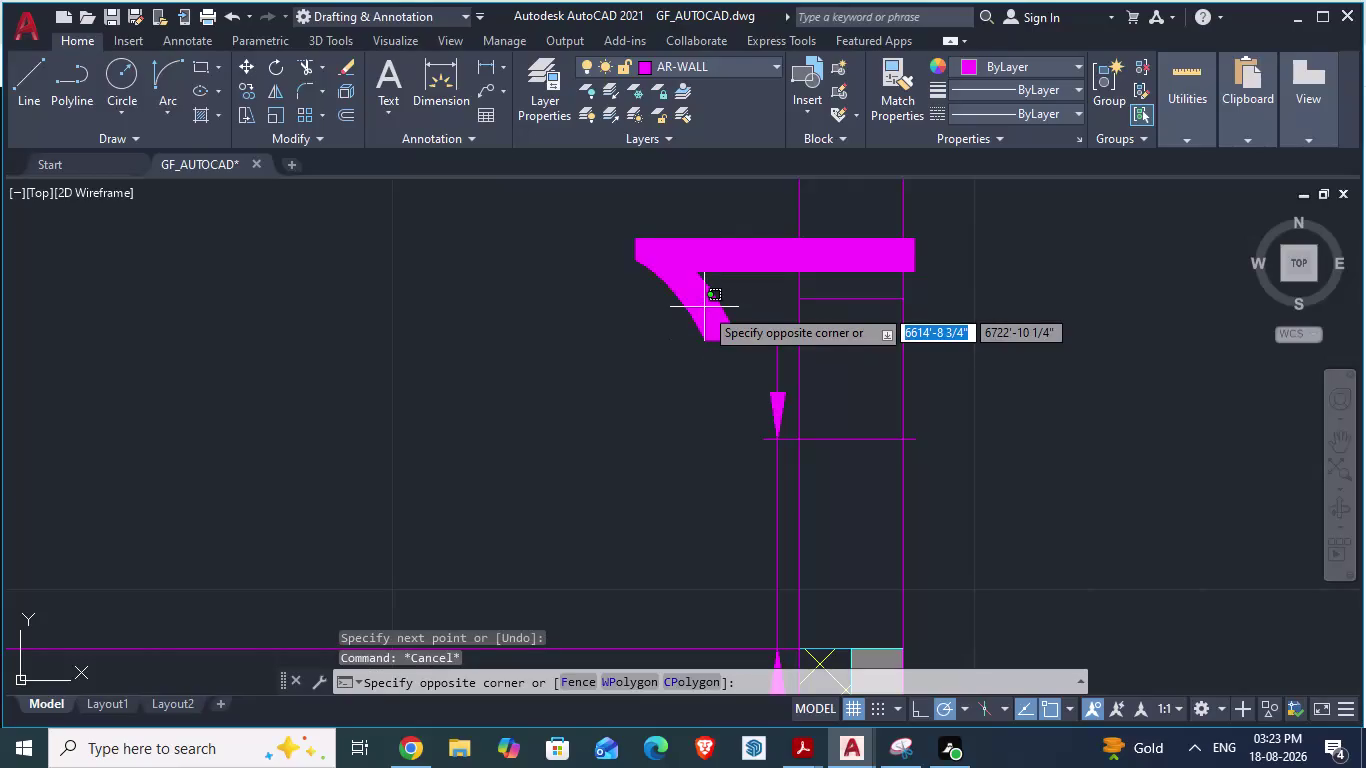
Erase the door swing arc, then the short stray line across the wall opening.
key(Escape)
click(775, 417)
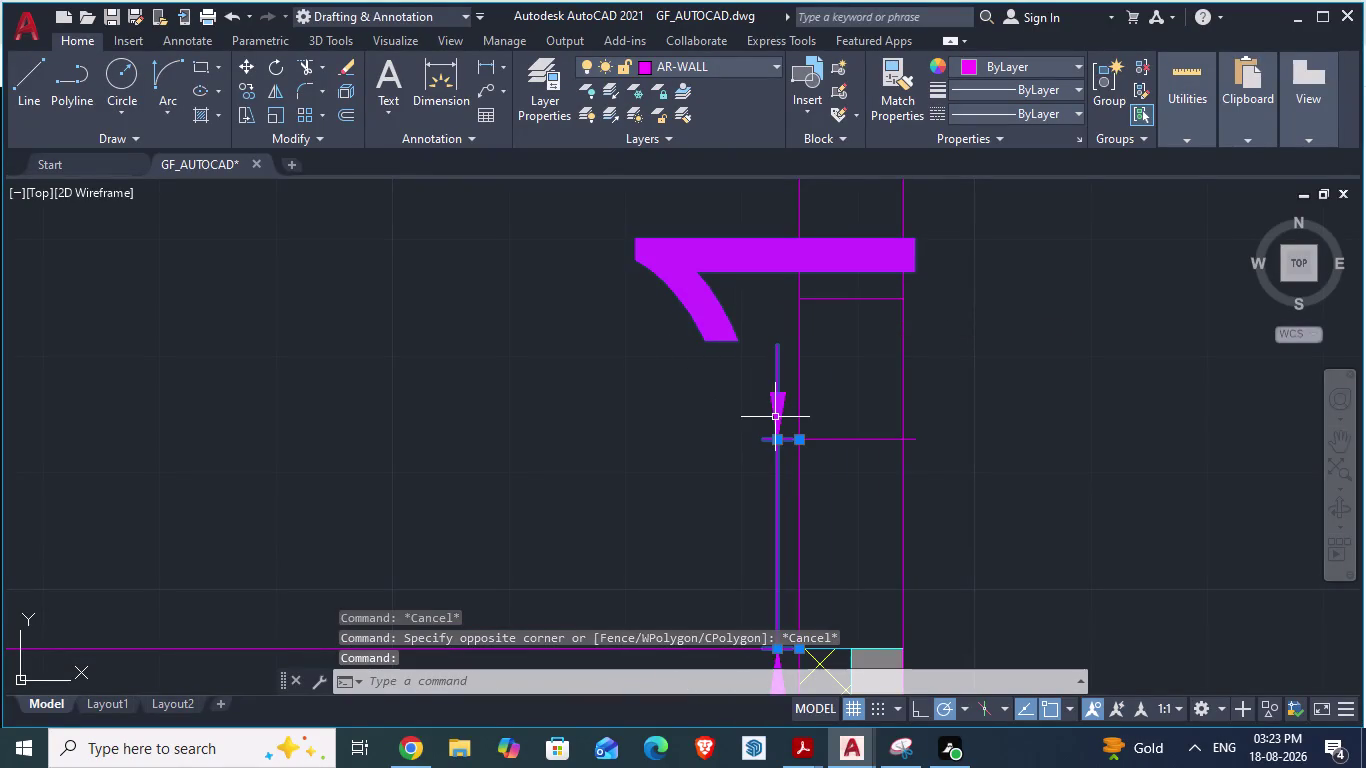
key(Delete)
scroll(down, 3)
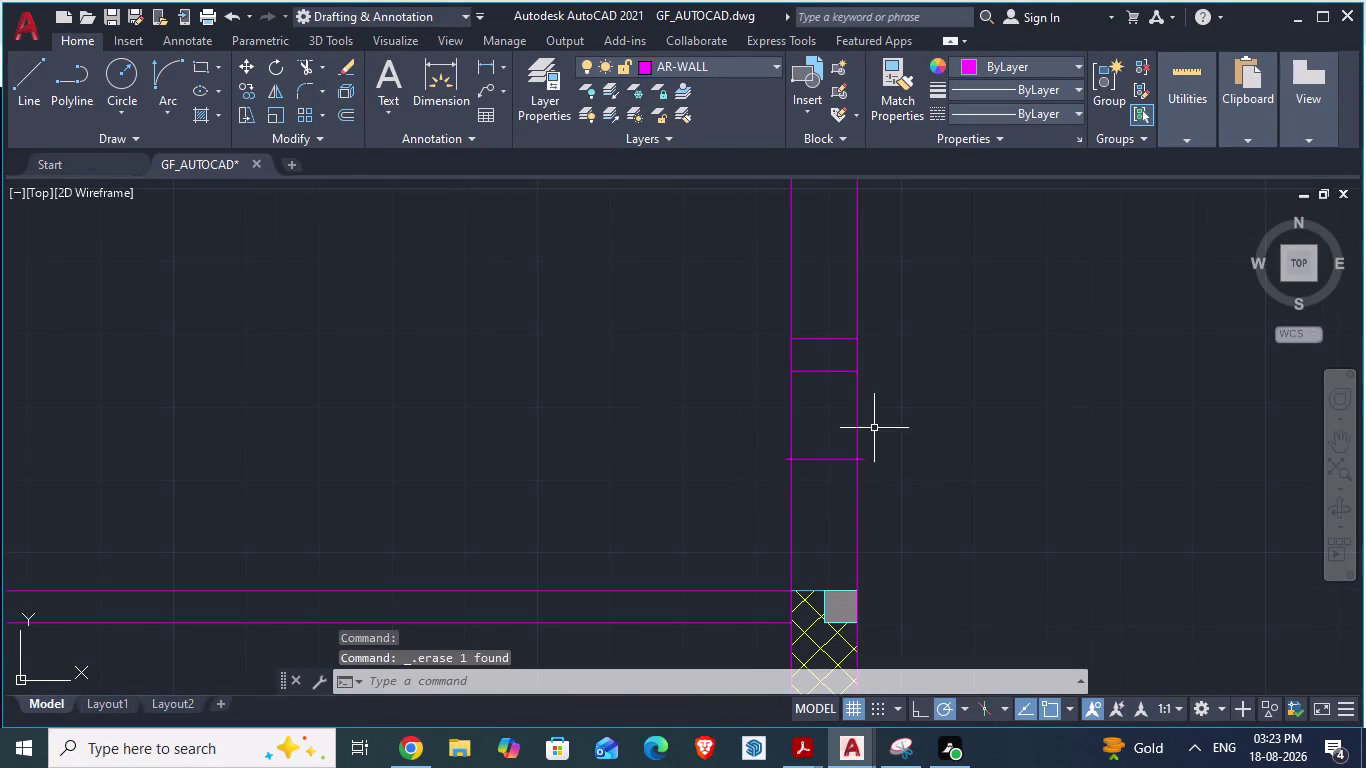
scroll(up, 3)
click(812, 369)
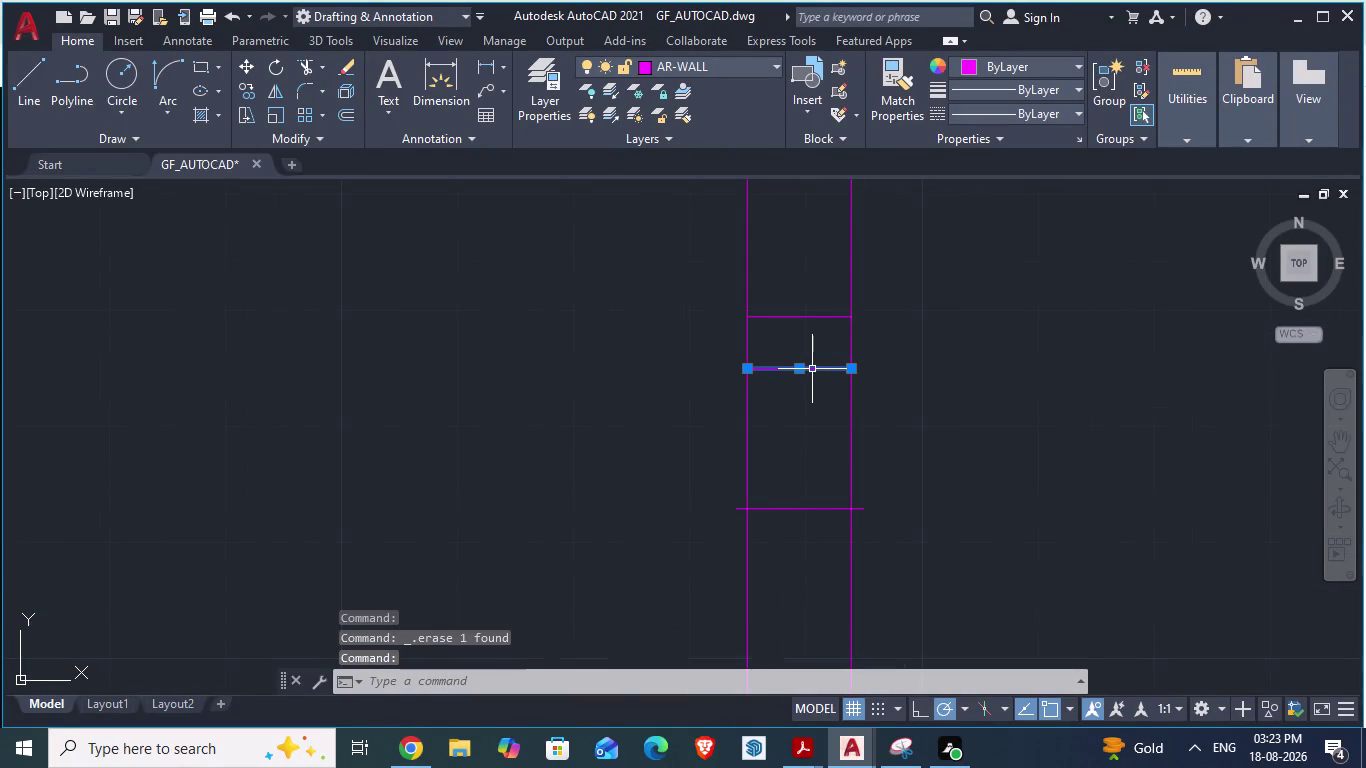
key(Delete)
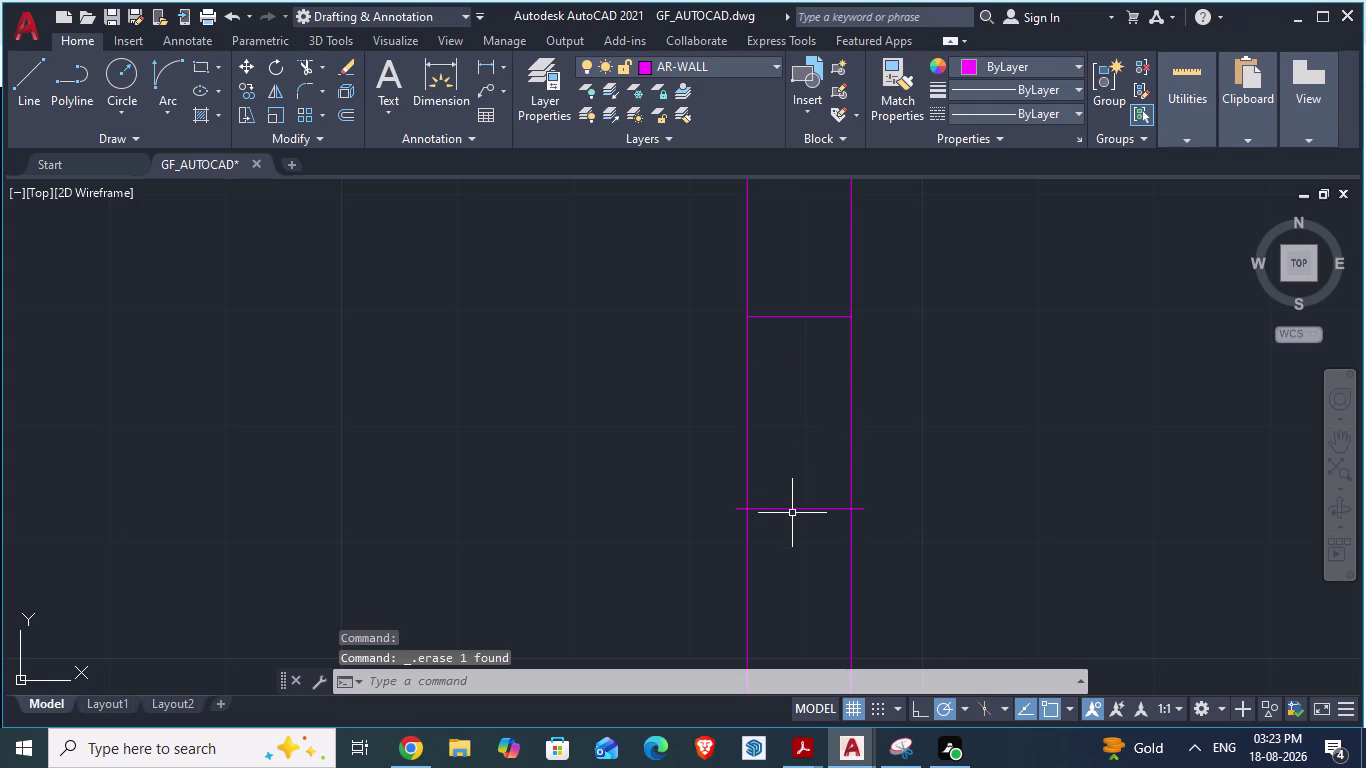
Offset the lower cross line 2' upward across the wall opening.
key(o)
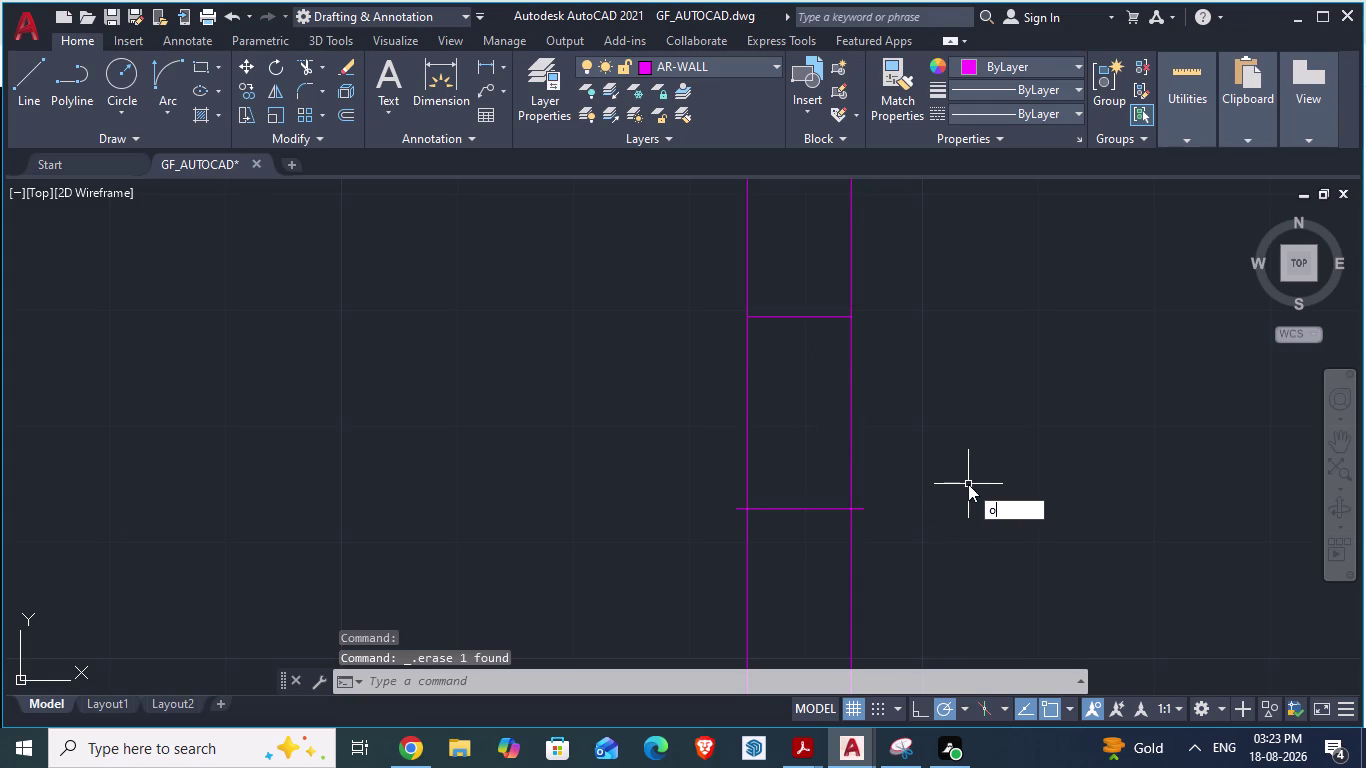
key(Return)
text(2')
key(Return)
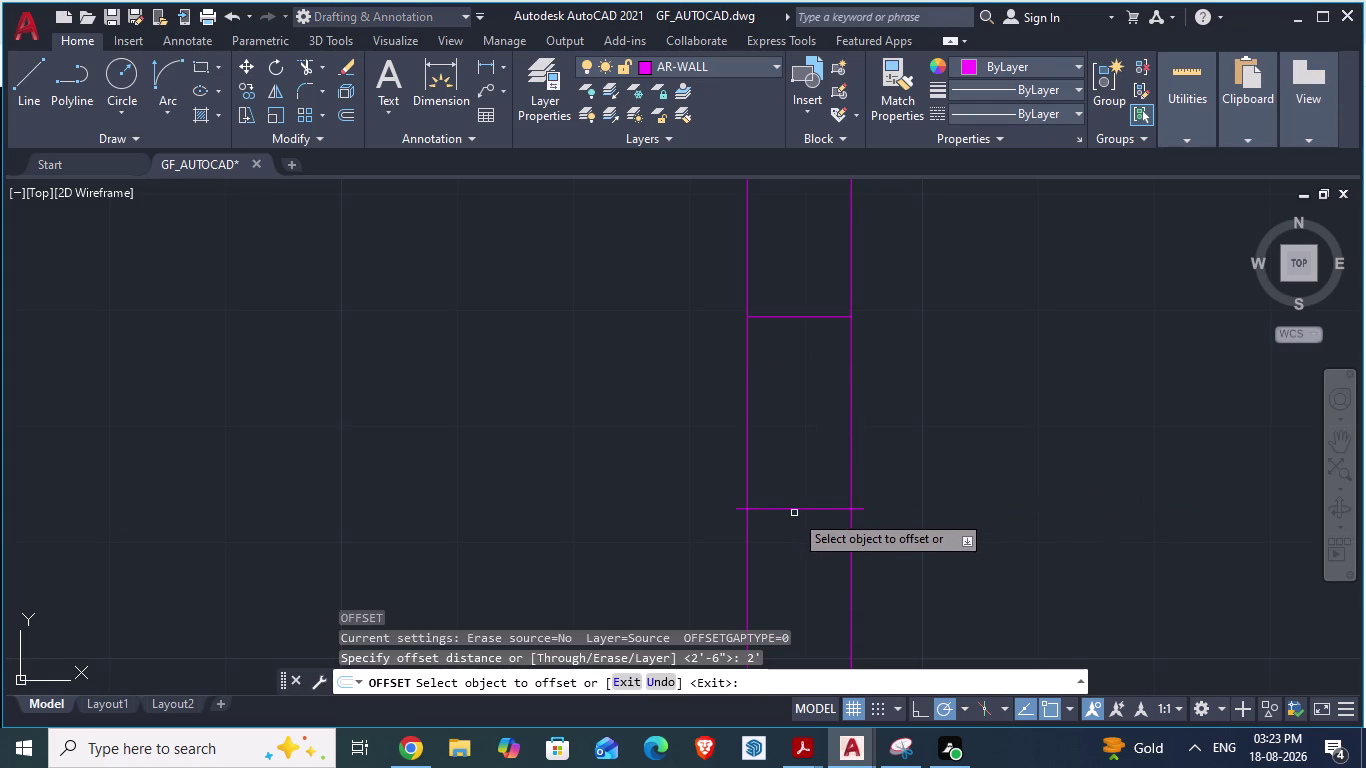
drag(791, 508, 782, 321)
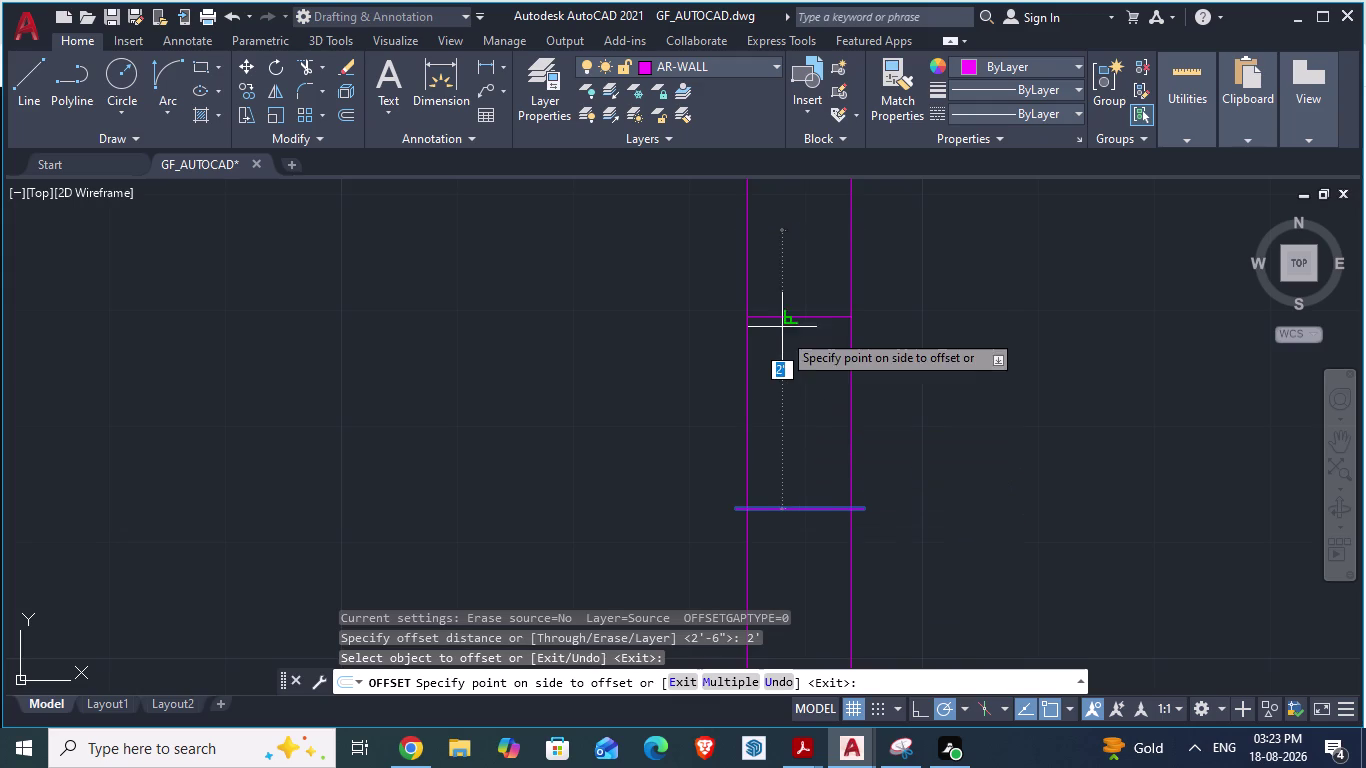
drag(782, 321, 778, 252)
click(778, 252)
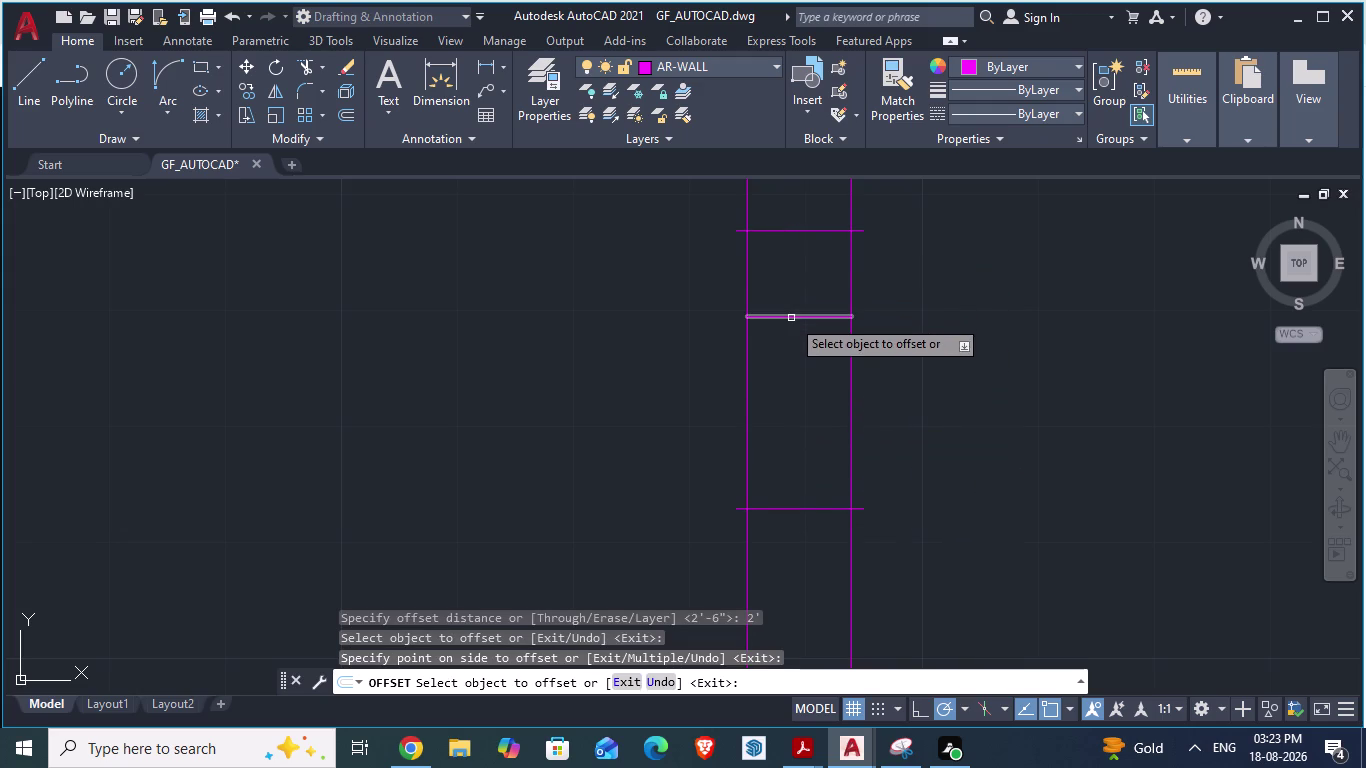
key(Escape)
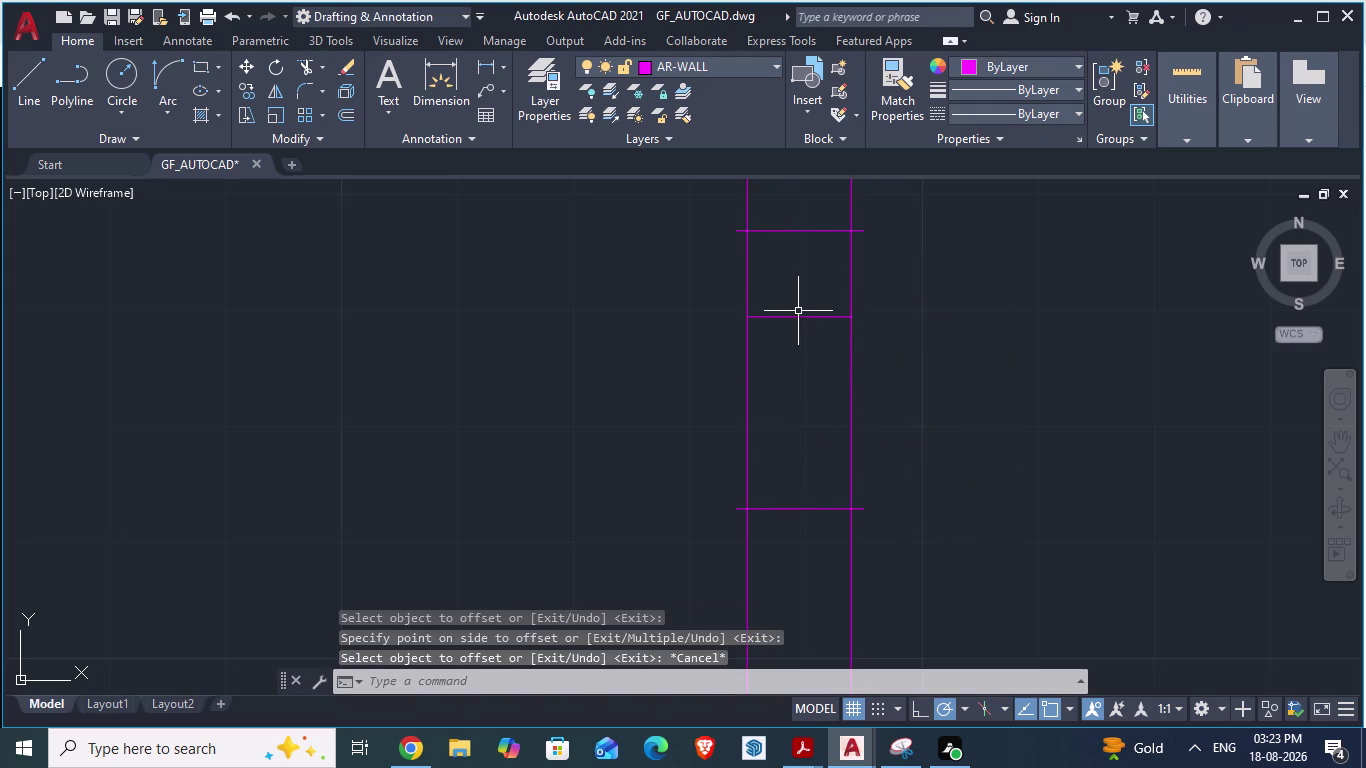
Erase another object near the opening and save the drawing.
click(799, 318)
key(Delete)
scroll(down, 3)
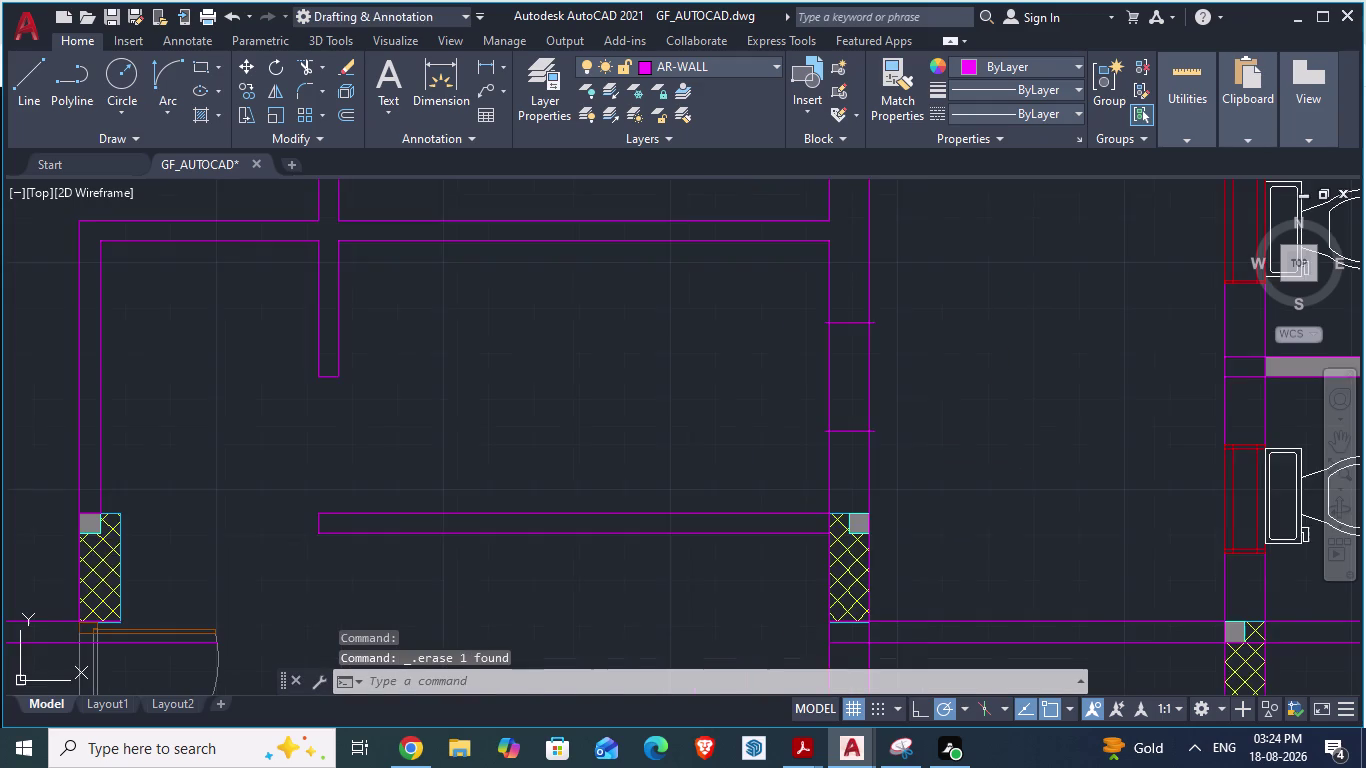
scroll(down, 3)
key(ctrl+s)
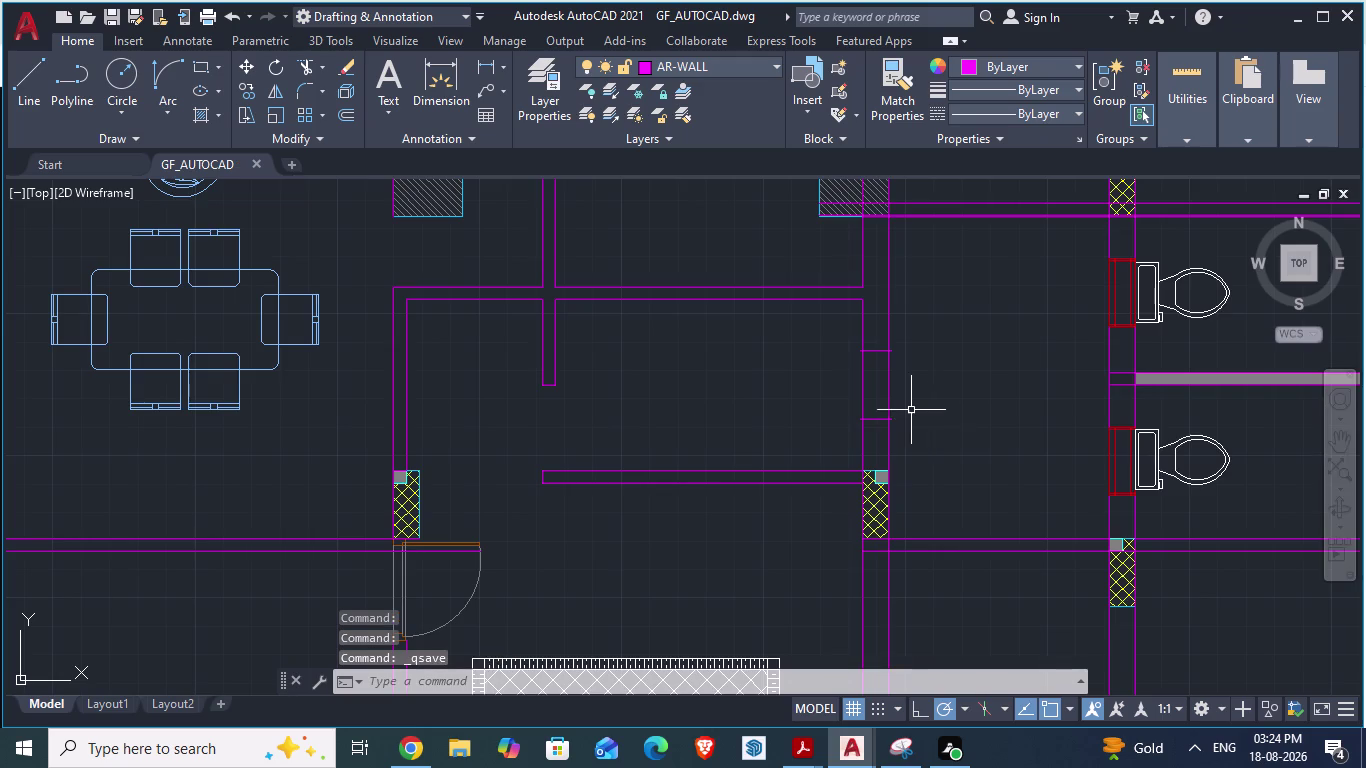
scroll(up, 3)
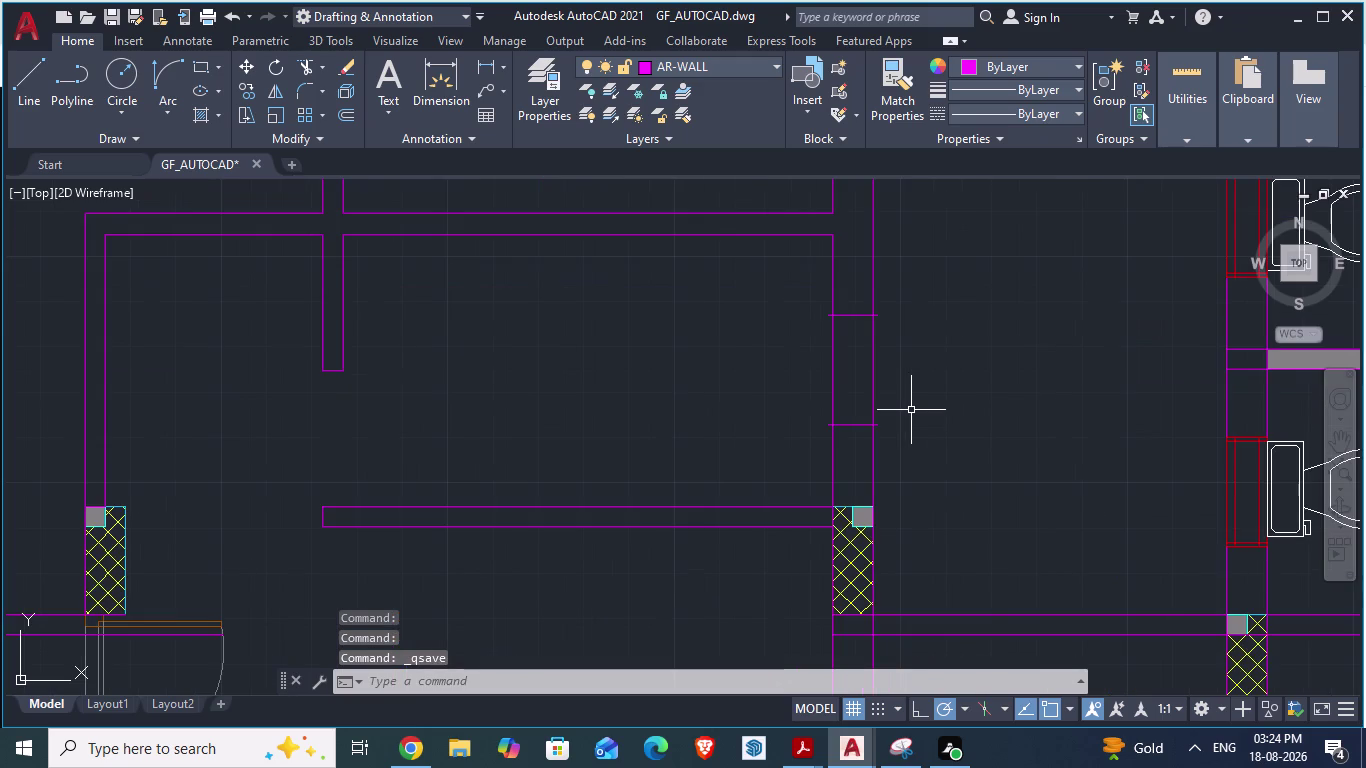